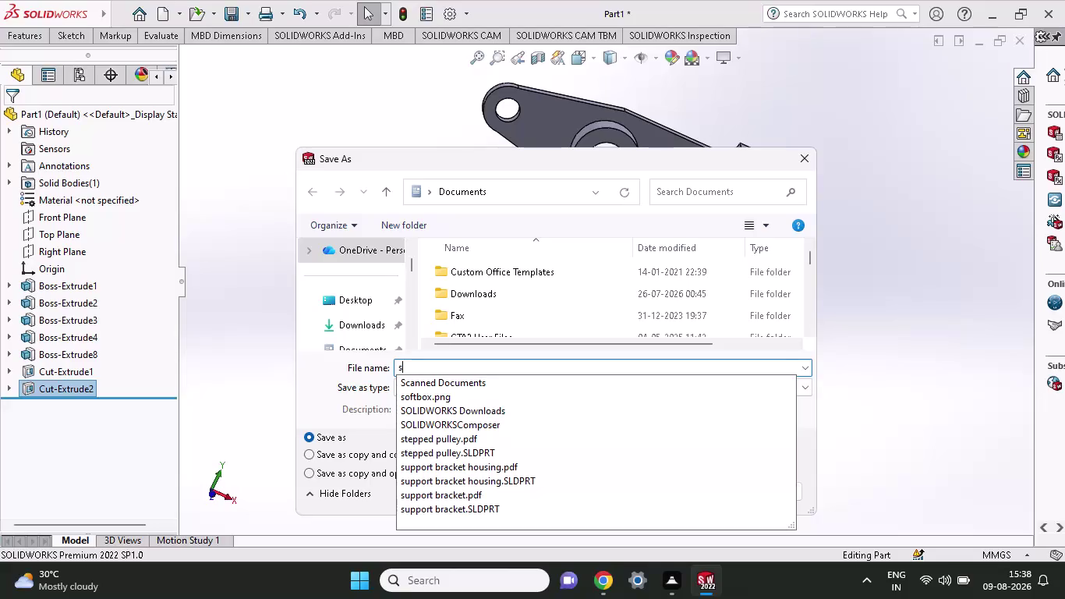
Replace the suggested file name with 'support bracket cylindrical' and save the part.
text(pp)
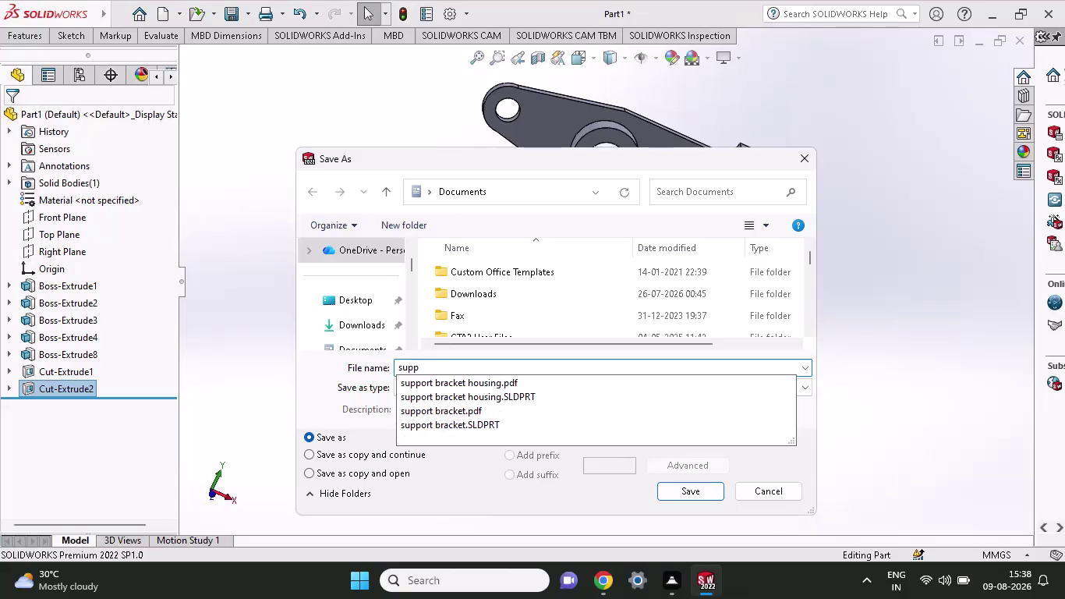
scroll(up, 3)
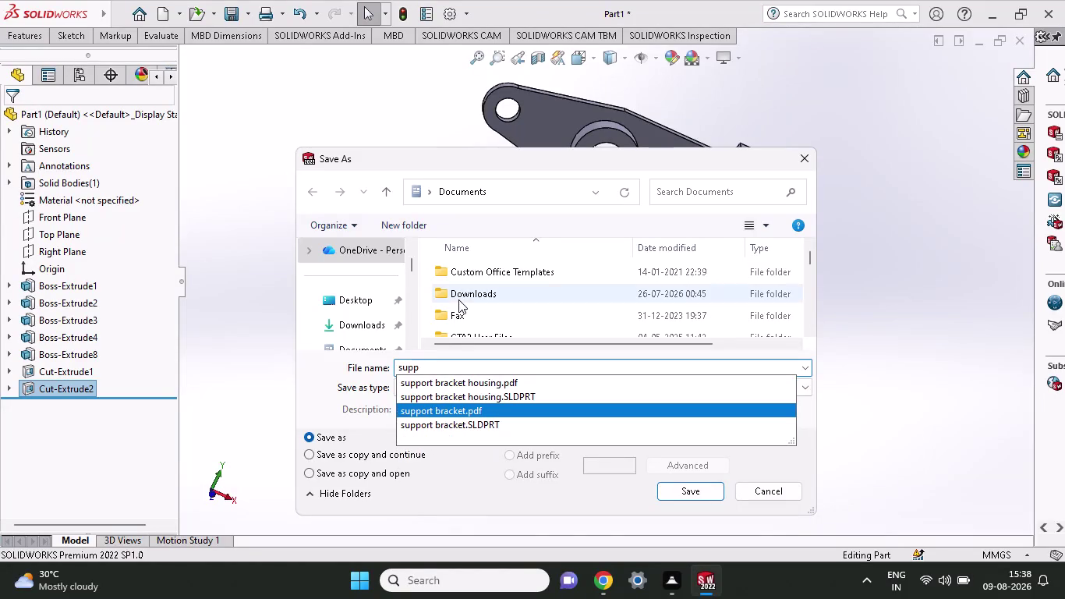
click(491, 413)
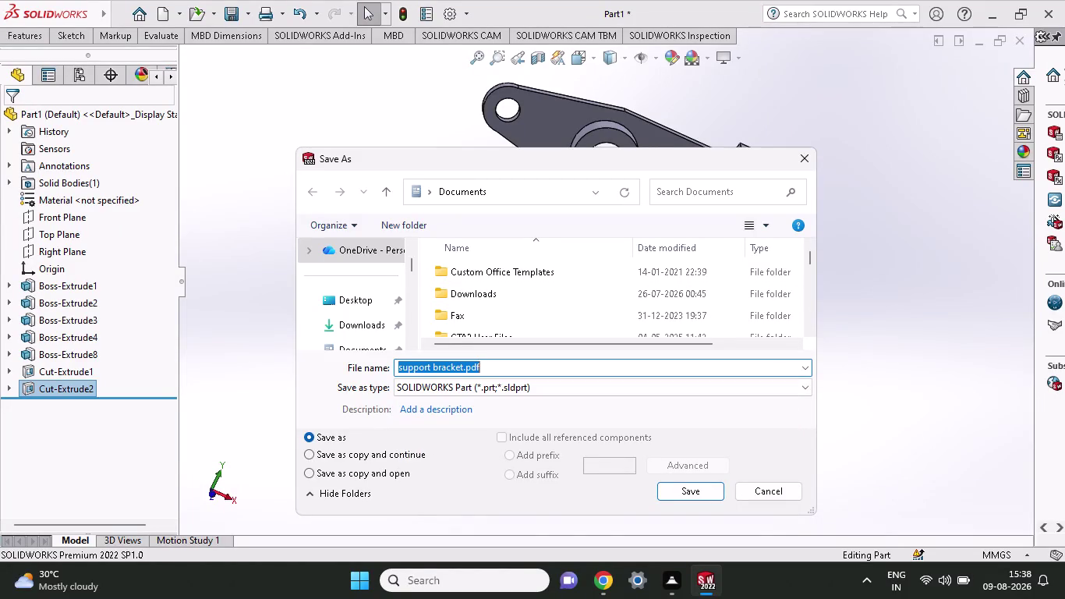
key(BackSpace)
key(BackSpace)
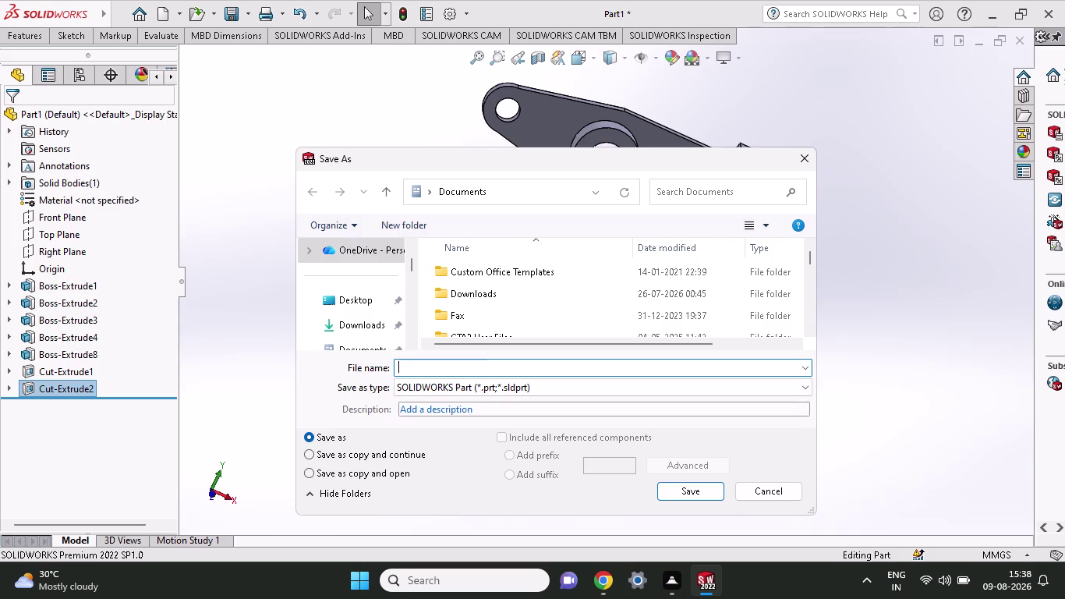
text(suppo)
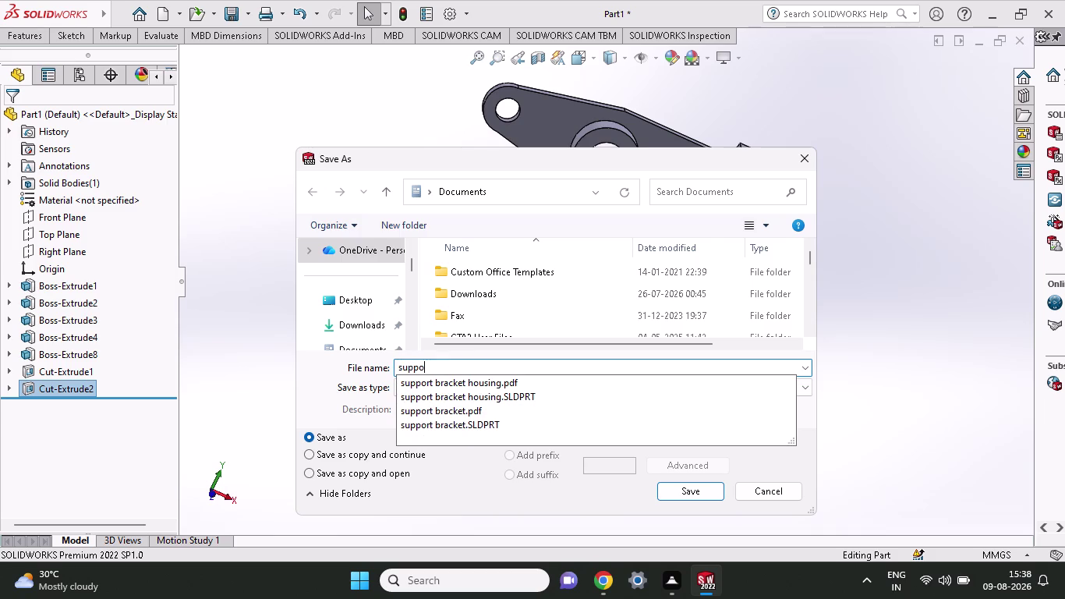
text(rt bra)
text(cket c)
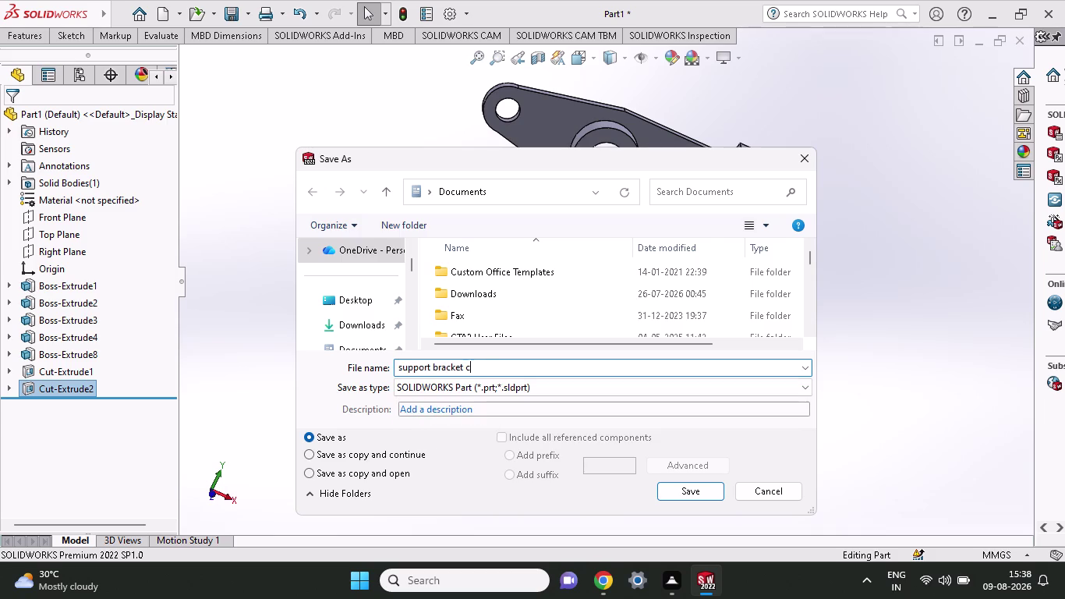
text(ylind)
text(rical)
click(705, 494)
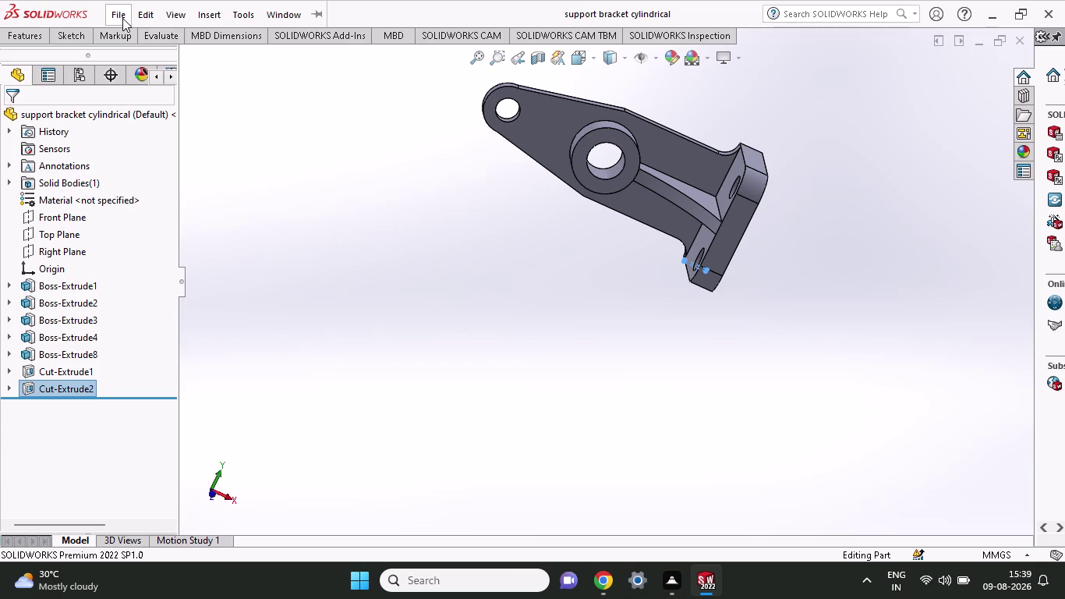
Open Save As from the File menu to save a copy of the part.
click(122, 18)
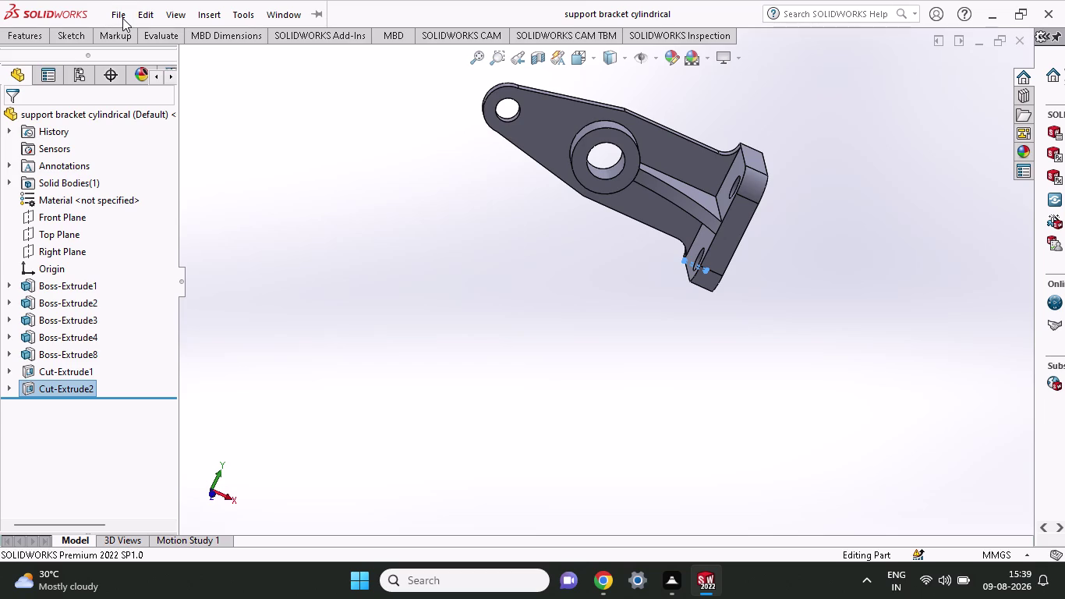
click(171, 207)
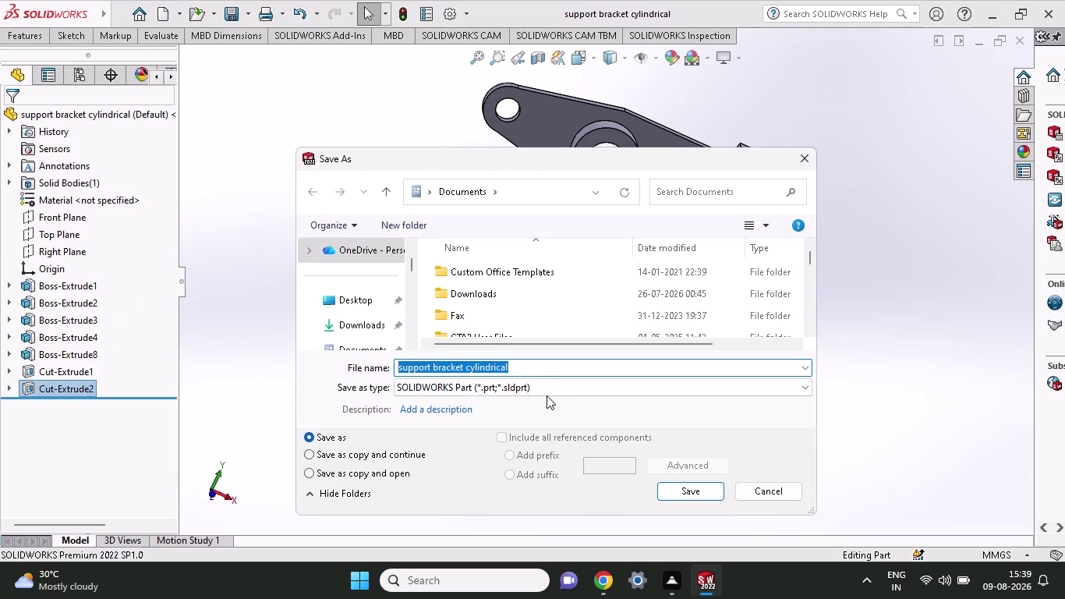
Save 'support bracket cylindrical' as an Adobe Portable Document Format (*.pdf) file.
click(547, 395)
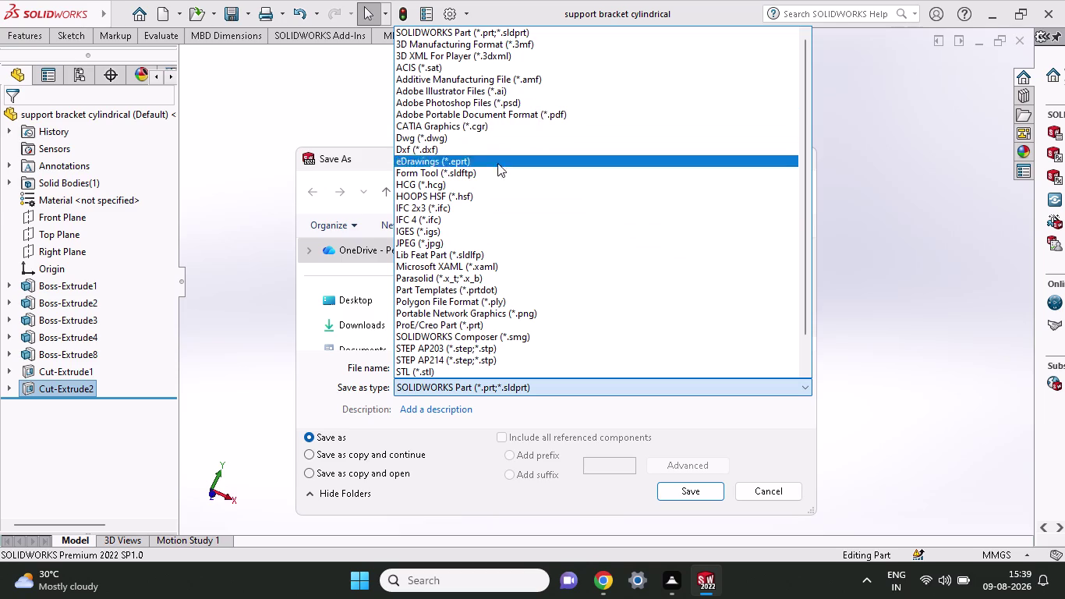
click(534, 117)
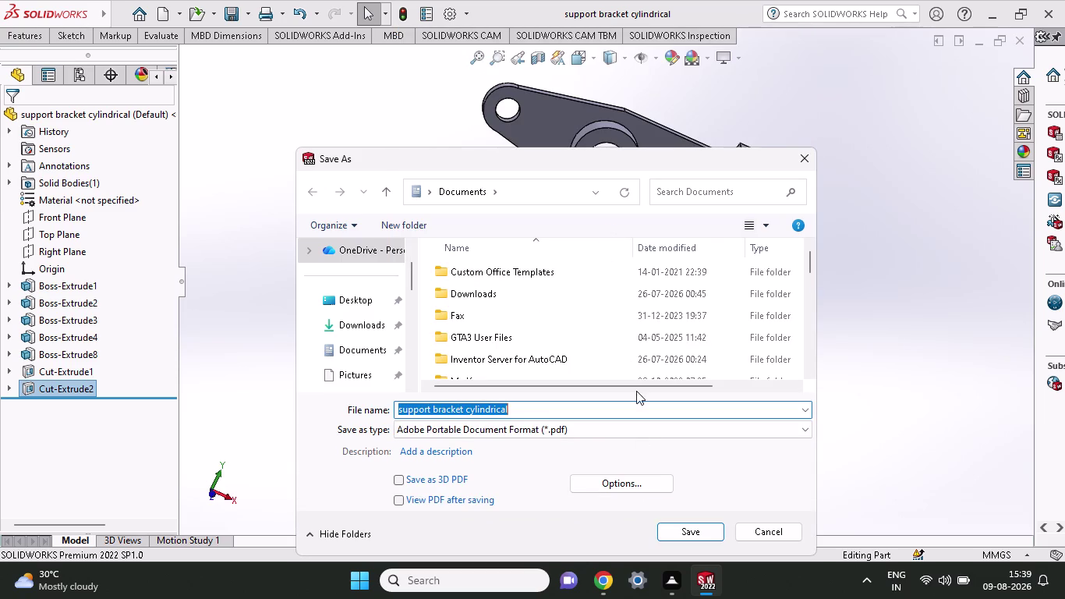
click(674, 530)
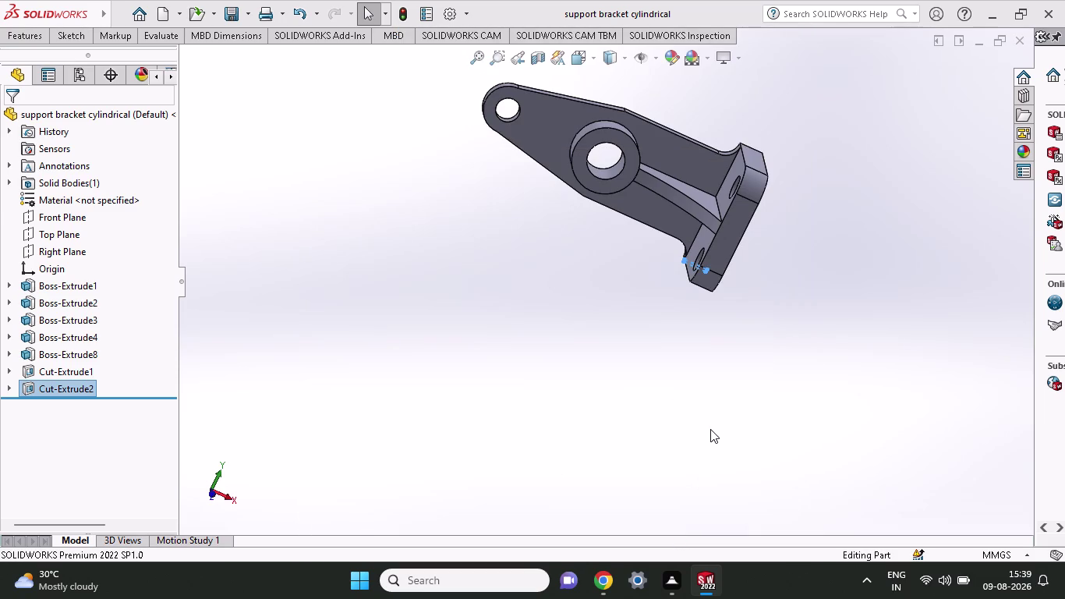